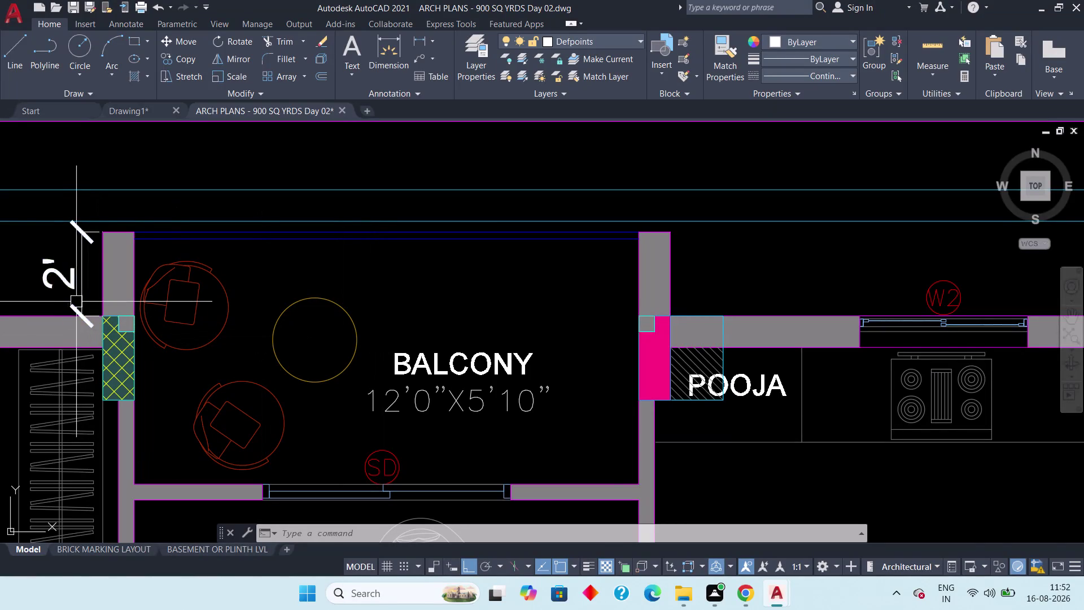
scroll(down, 3)
middle_drag(137, 307, 161, 337)
scroll(up, 3)
middle_drag(224, 395, 226, 303)
scroll(down, 3)
middle_drag(304, 360, 197, 316)
scroll(down, 3)
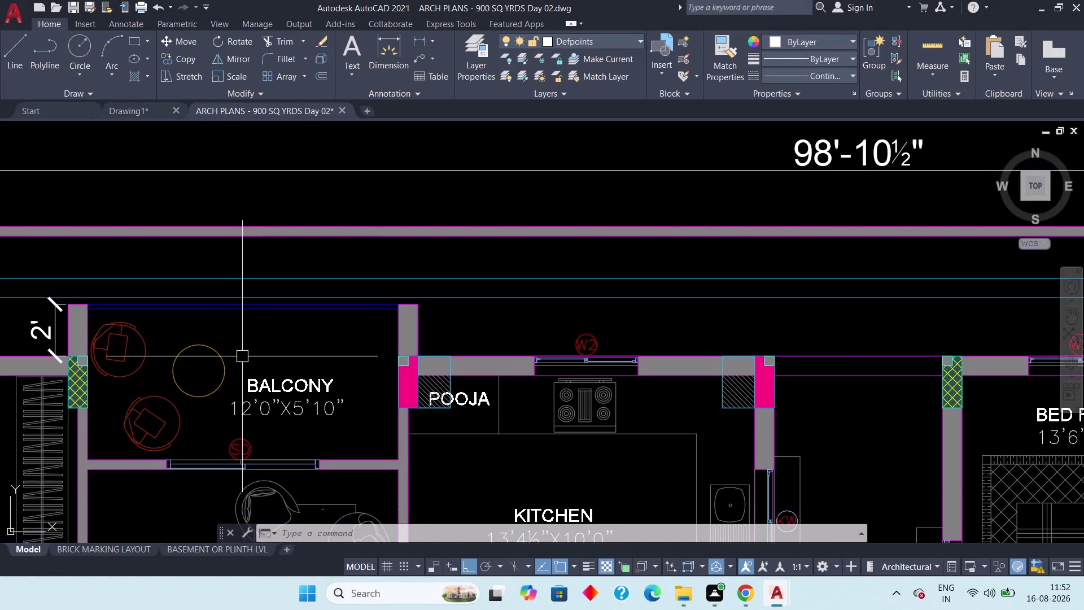
middle_drag(251, 347, 262, 341)
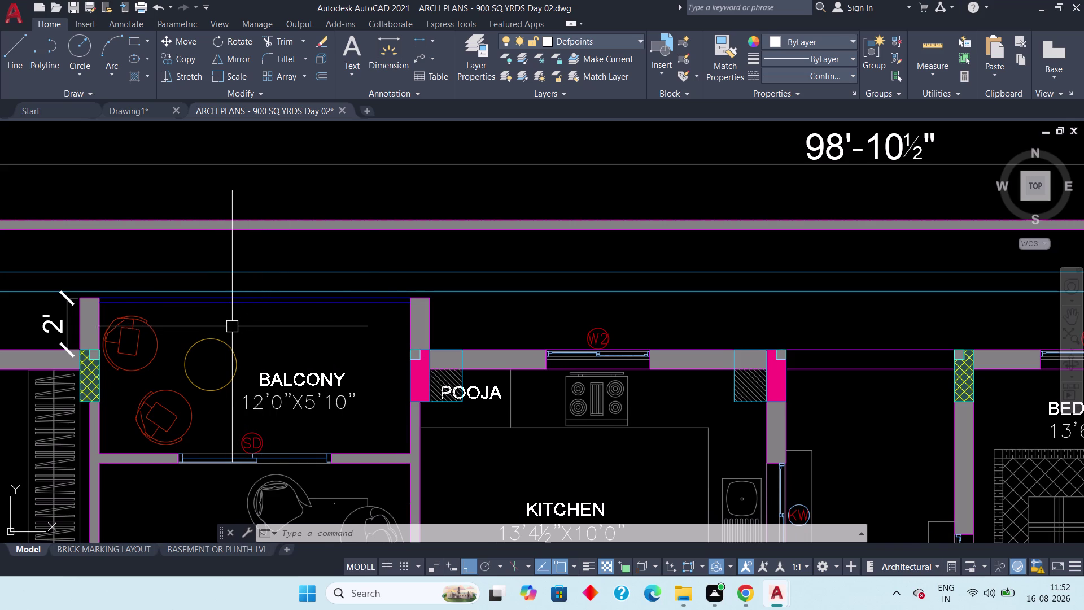
scroll(up, 3)
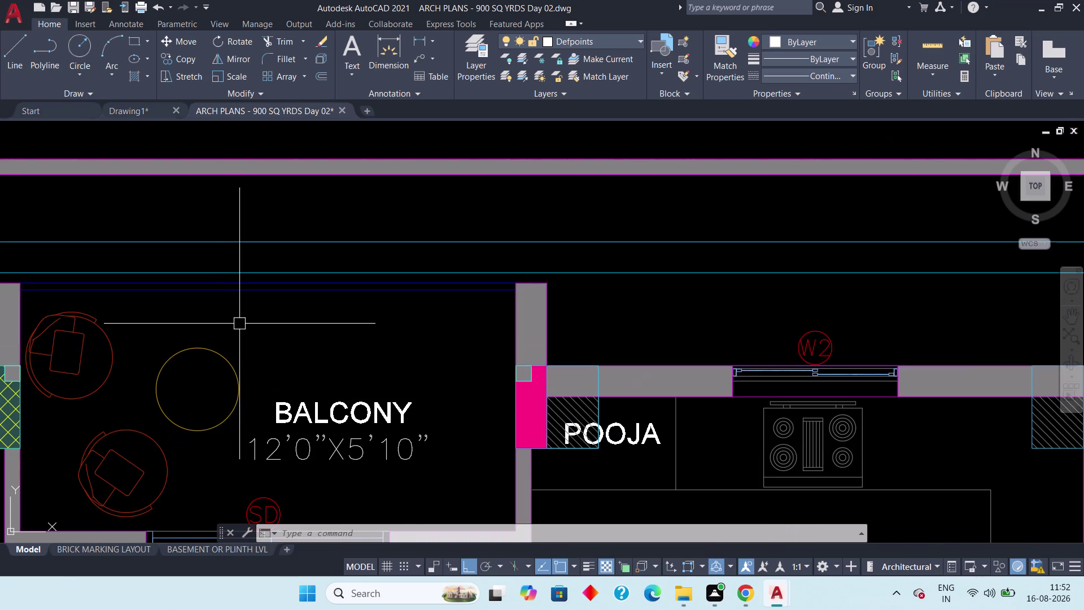